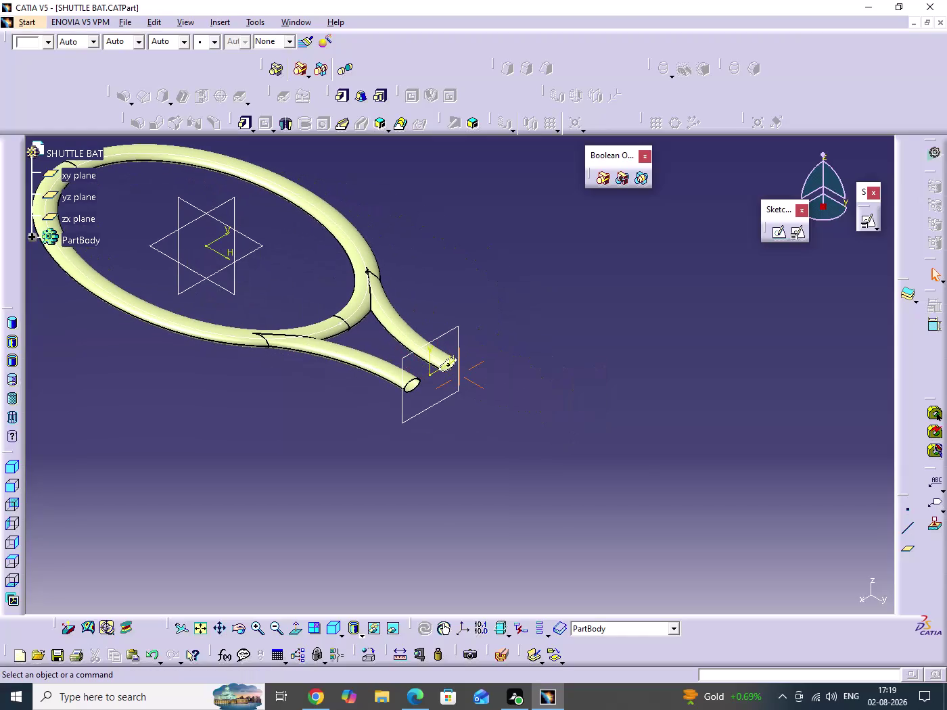
Create a new plane offset 175 mm from the handle-end plane.
click(416, 406)
click(906, 556)
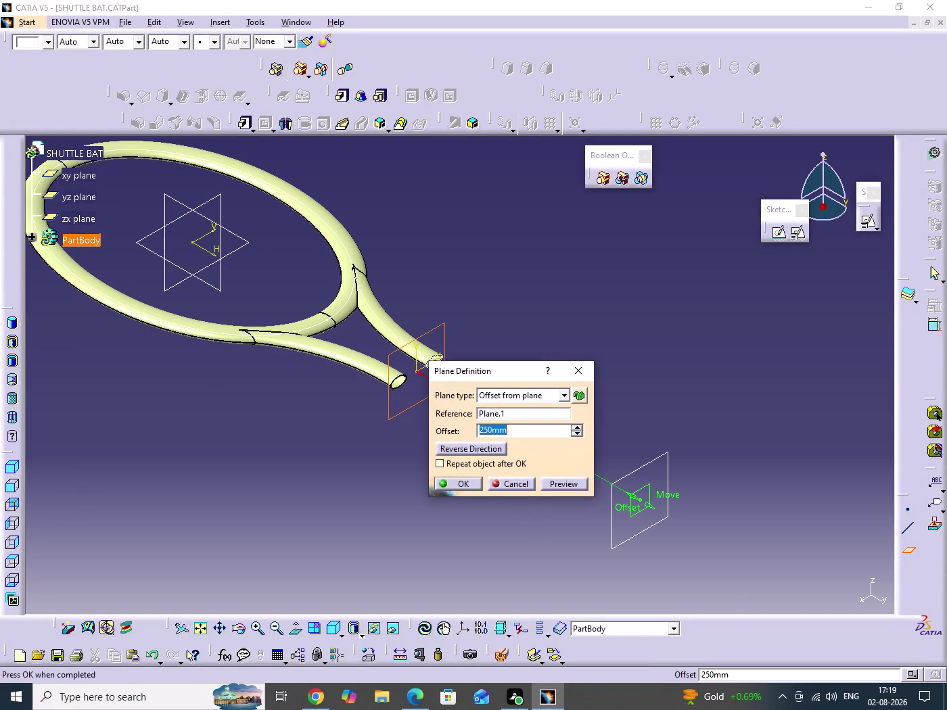
text(17)
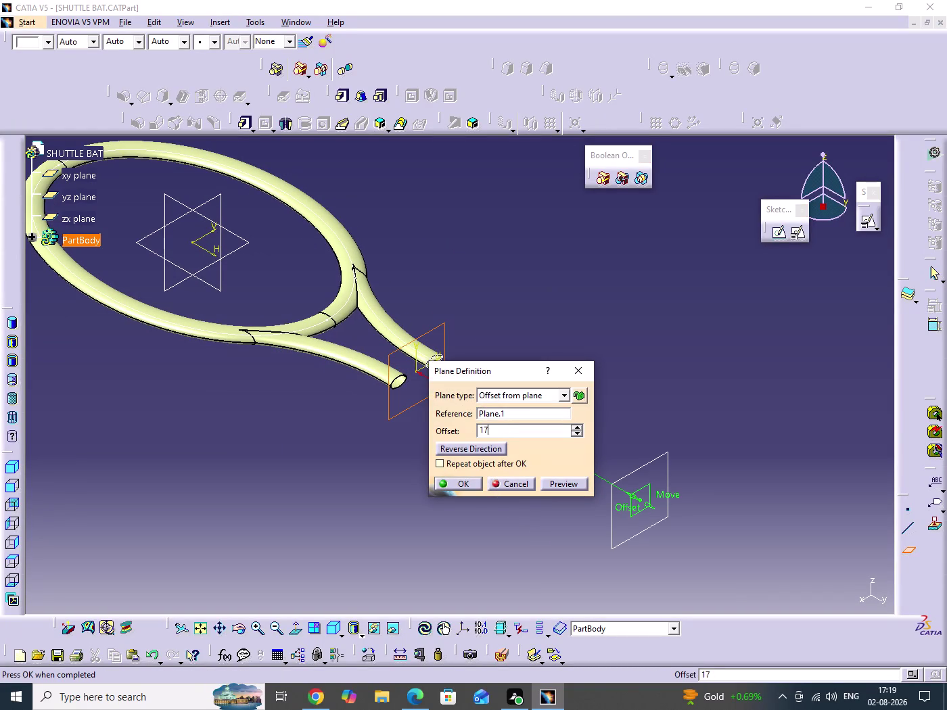
text(5)
key(Return)
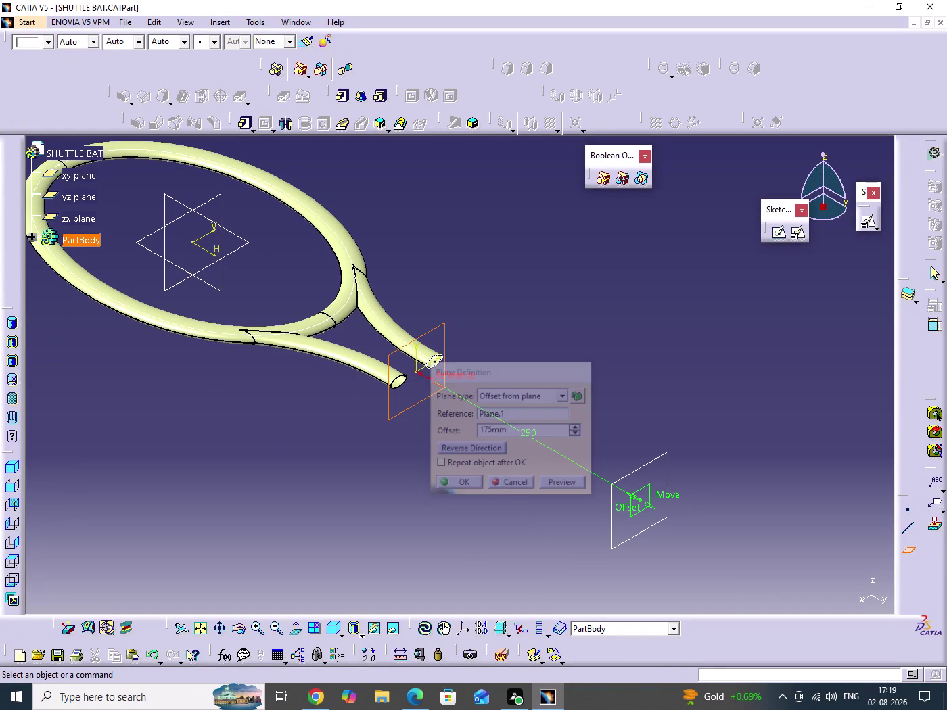
click(498, 510)
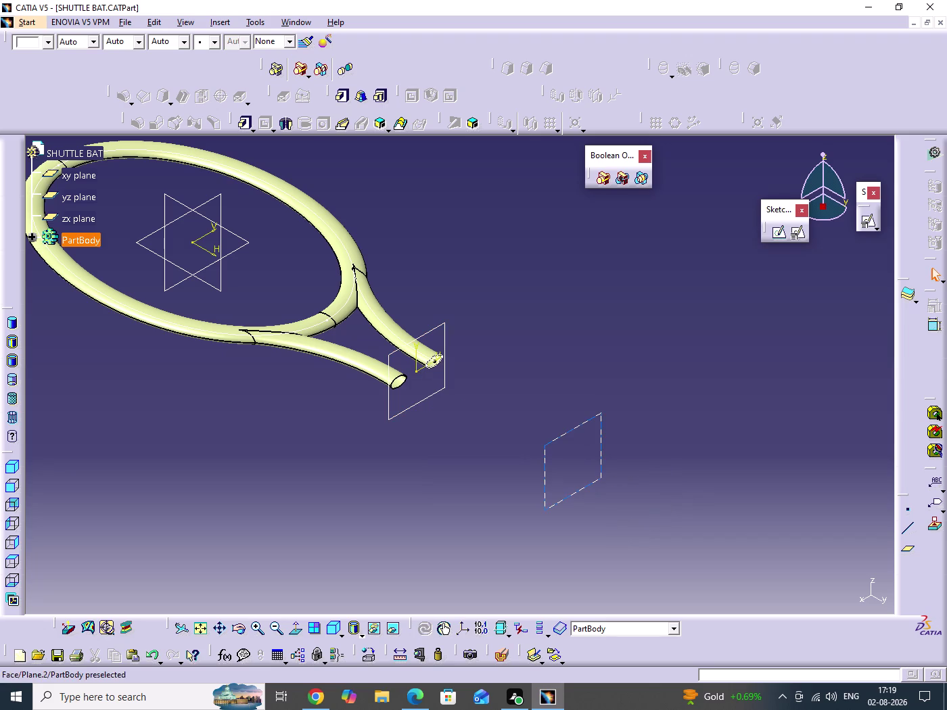
Save the SHUTTLE BAT part.
drag(662, 505, 729, 536)
key(ctrl+s)
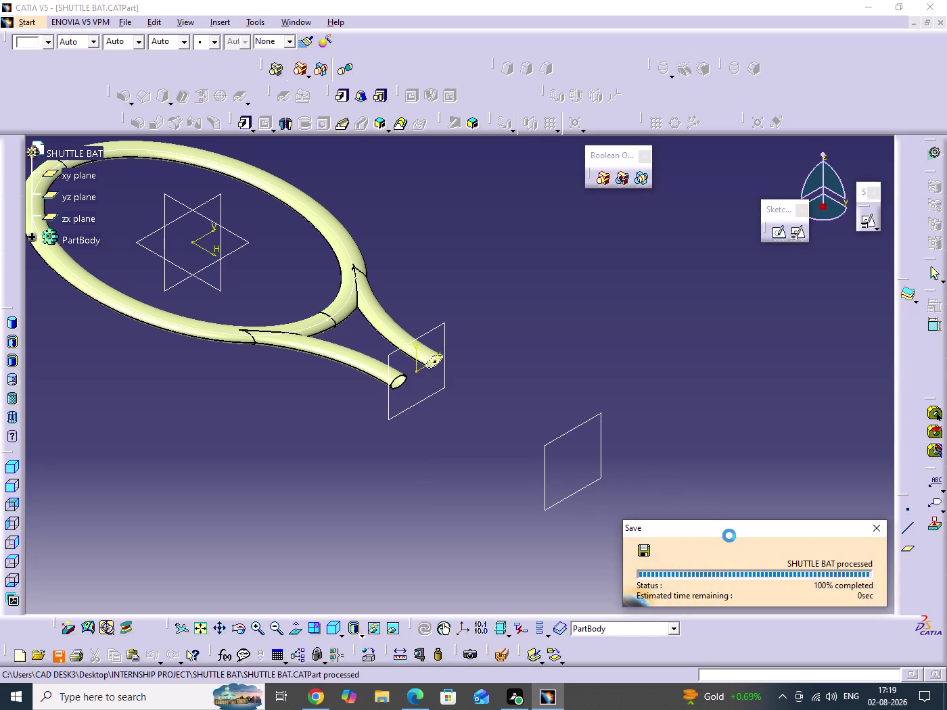
drag(656, 345, 656, 484)
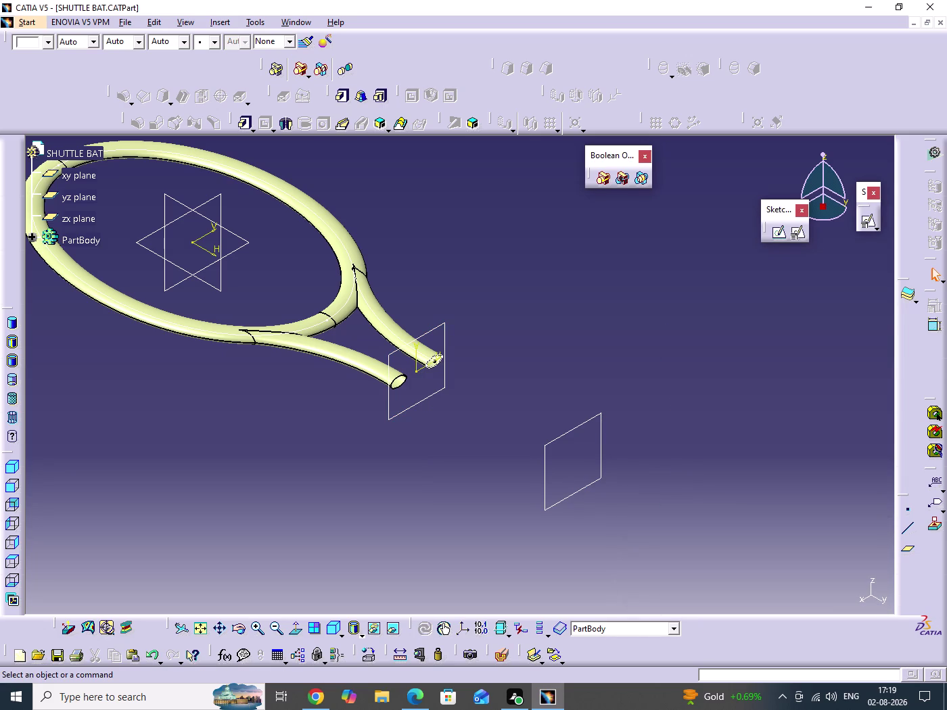
Start a new sketch on the 175 mm offset plane and fit the view.
click(573, 494)
click(798, 238)
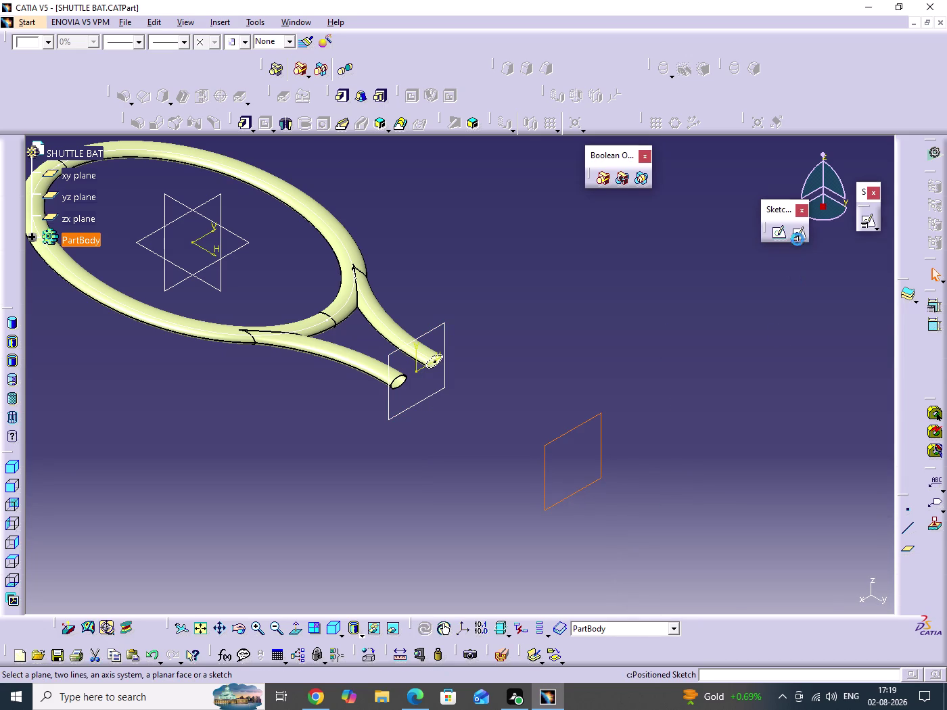
click(809, 594)
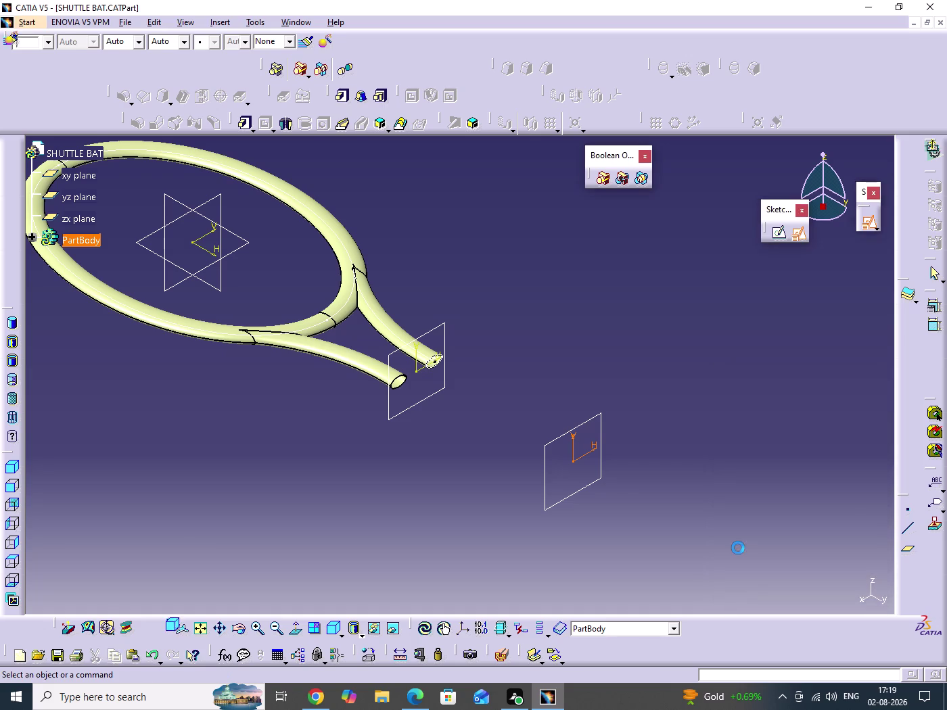
click(535, 628)
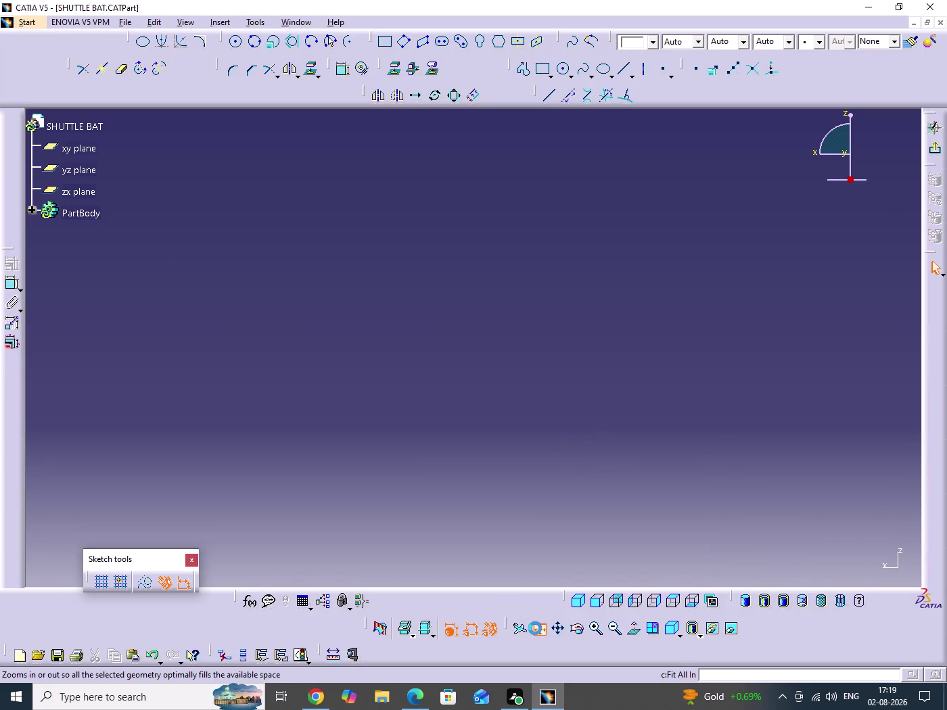
Draw an ellipse centred at the sketch origin around the handle section.
click(146, 43)
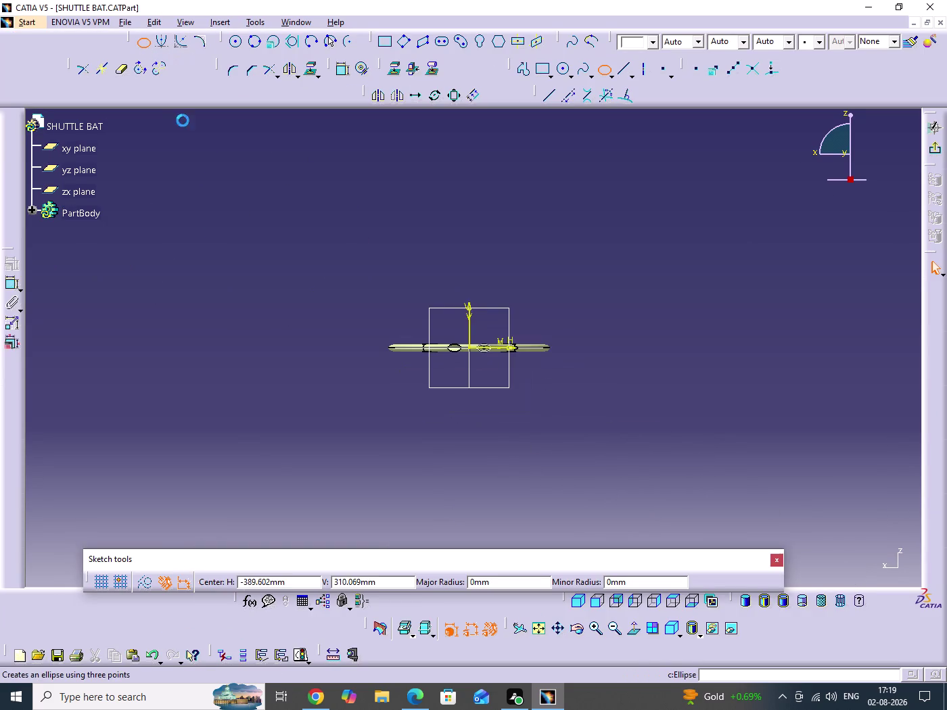
middle_drag(491, 358, 515, 173)
scroll(down, 3)
click(491, 359)
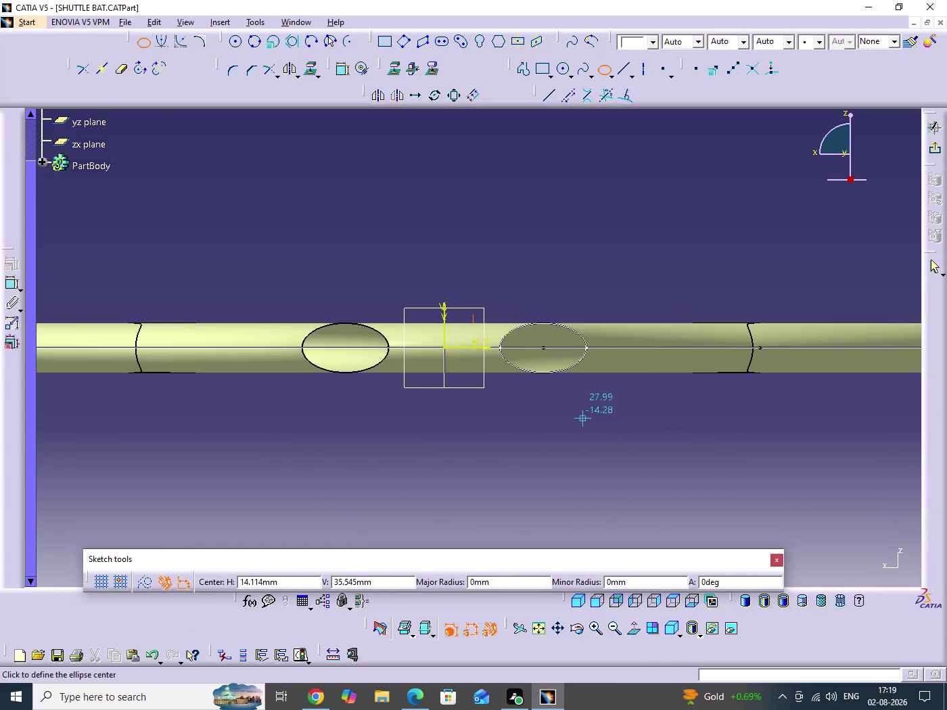
click(444, 349)
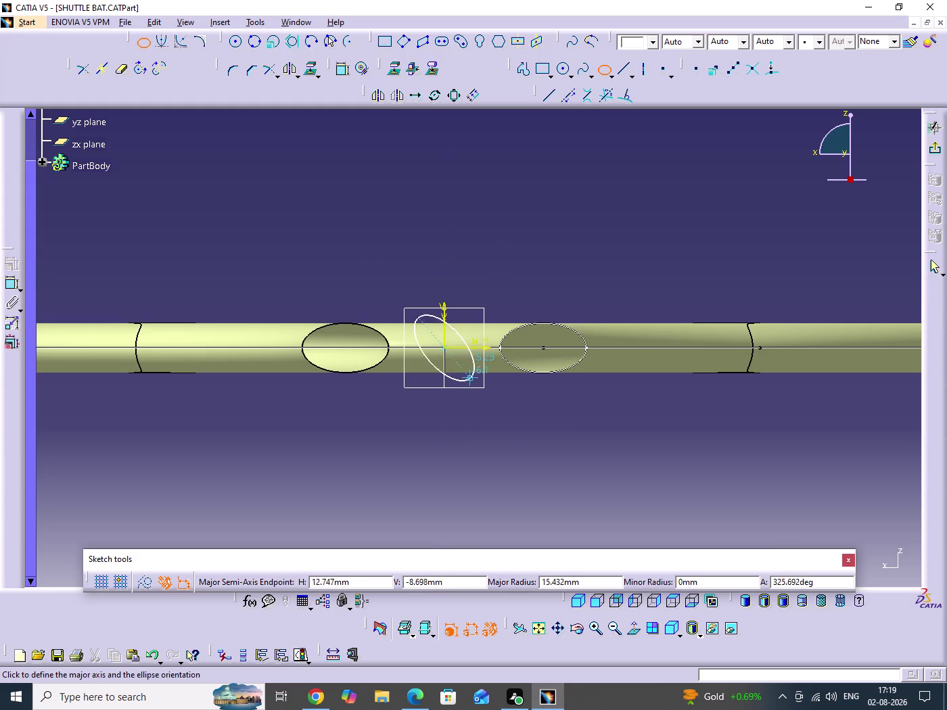
click(647, 347)
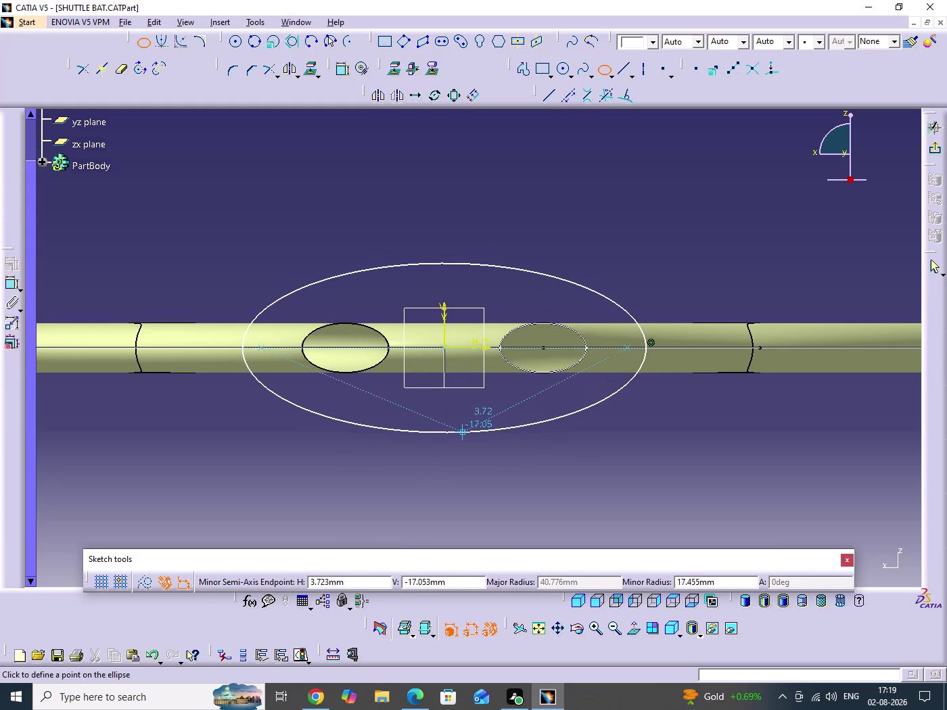
click(444, 438)
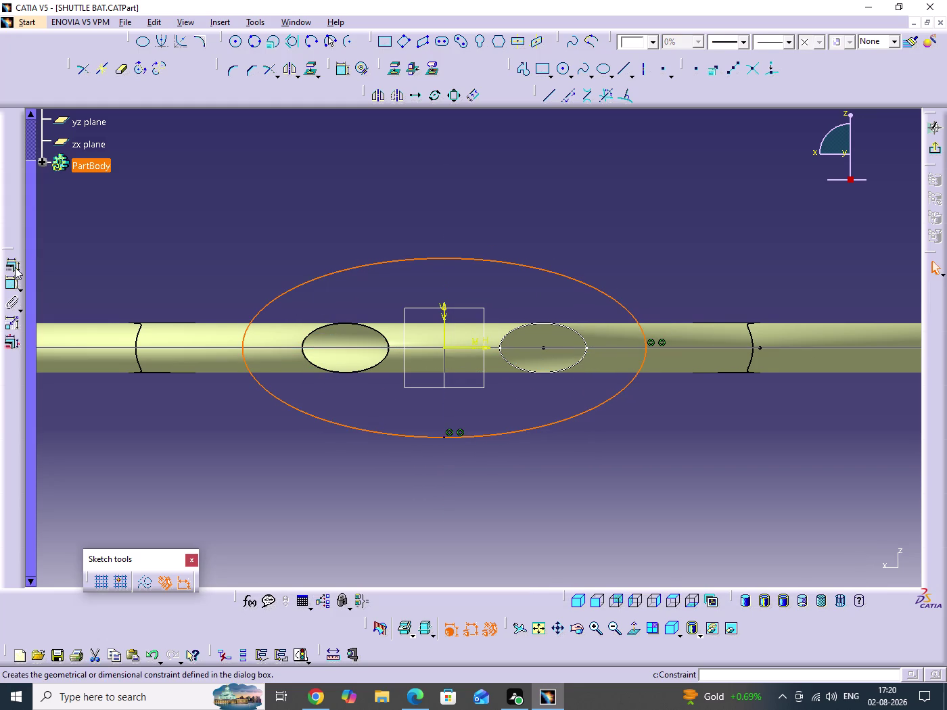
Add semimajor, semiminor and horizontal constraints to the ellipse.
click(15, 270)
click(552, 381)
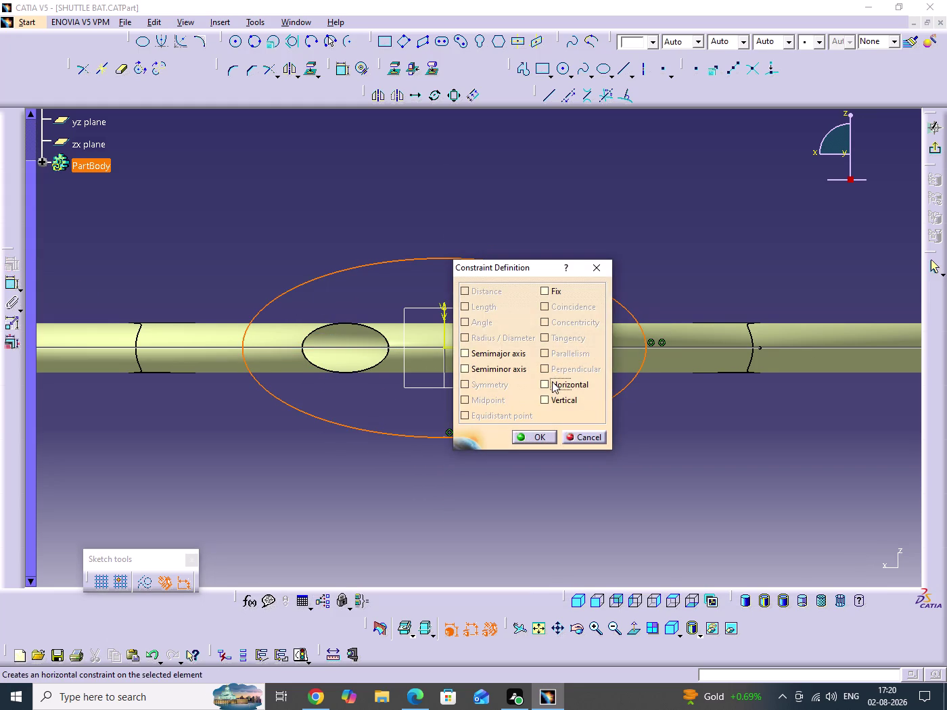
click(488, 354)
click(486, 369)
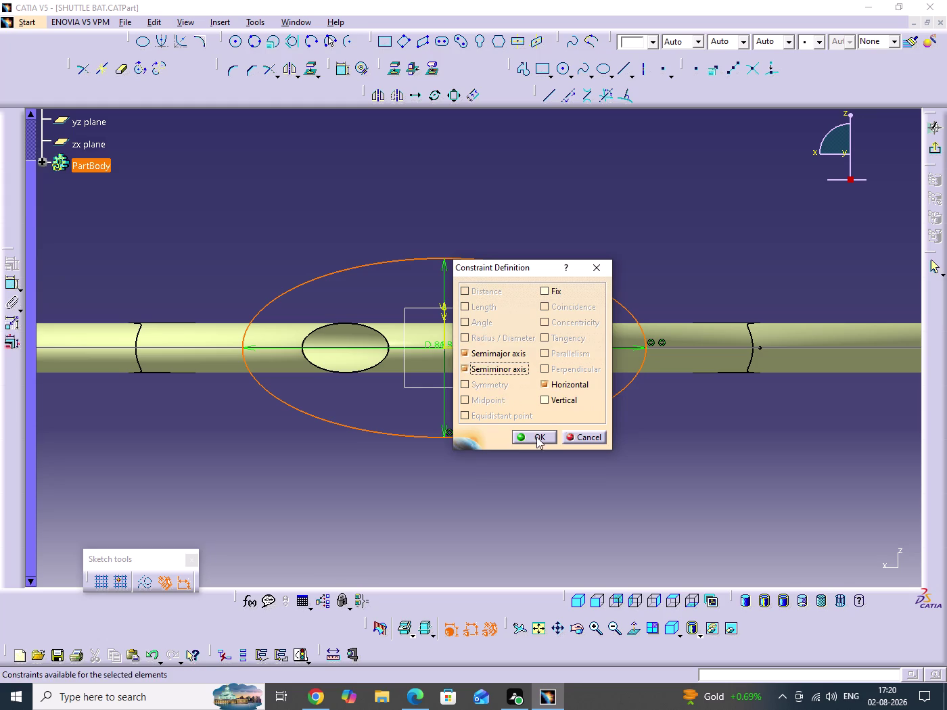
click(537, 437)
Set the ellipse axis dimensions to 45 mm and 40 mm.
double_click(444, 415)
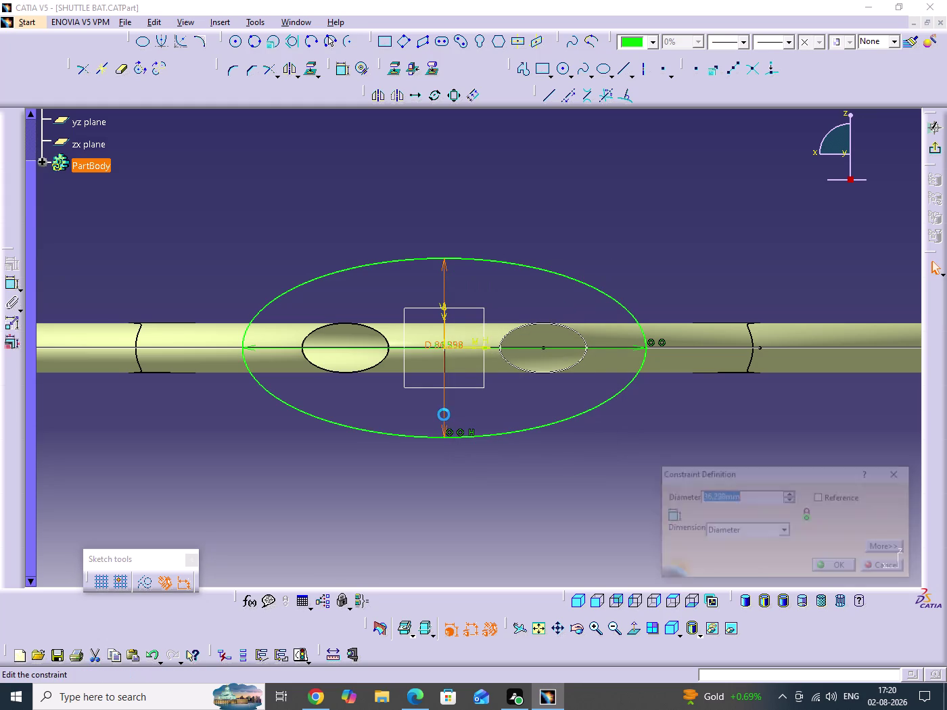
text(45)
key(Return)
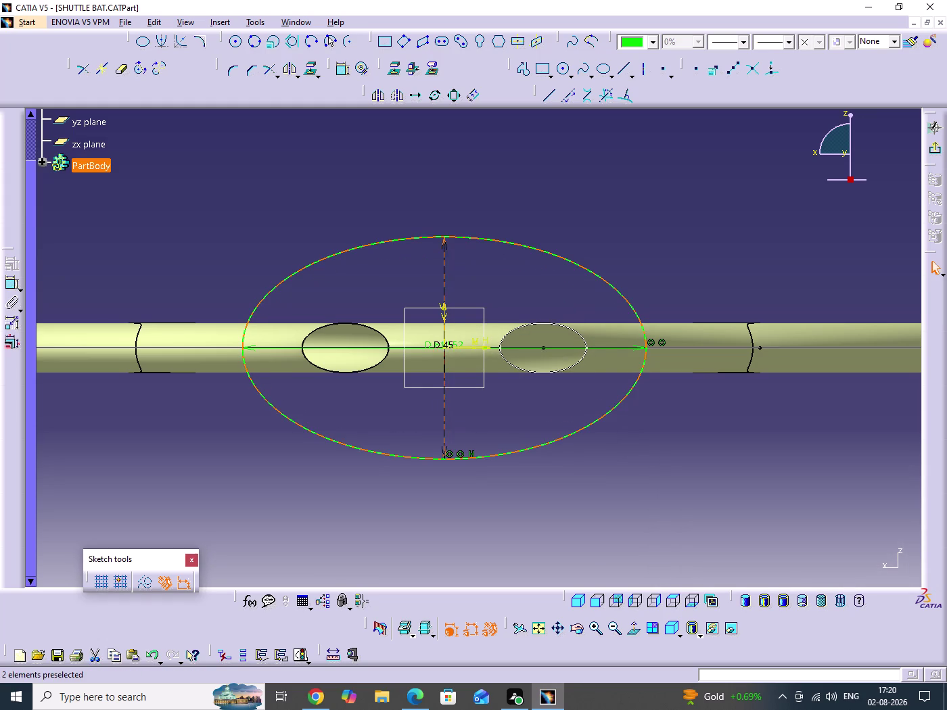
double_click(624, 349)
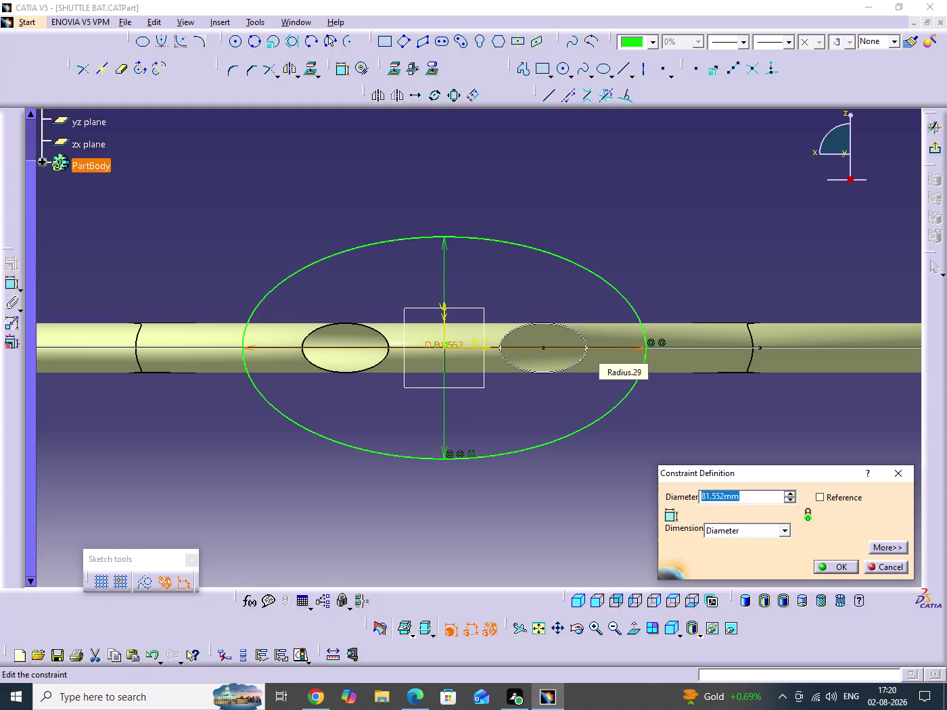
text(40)
key(Return)
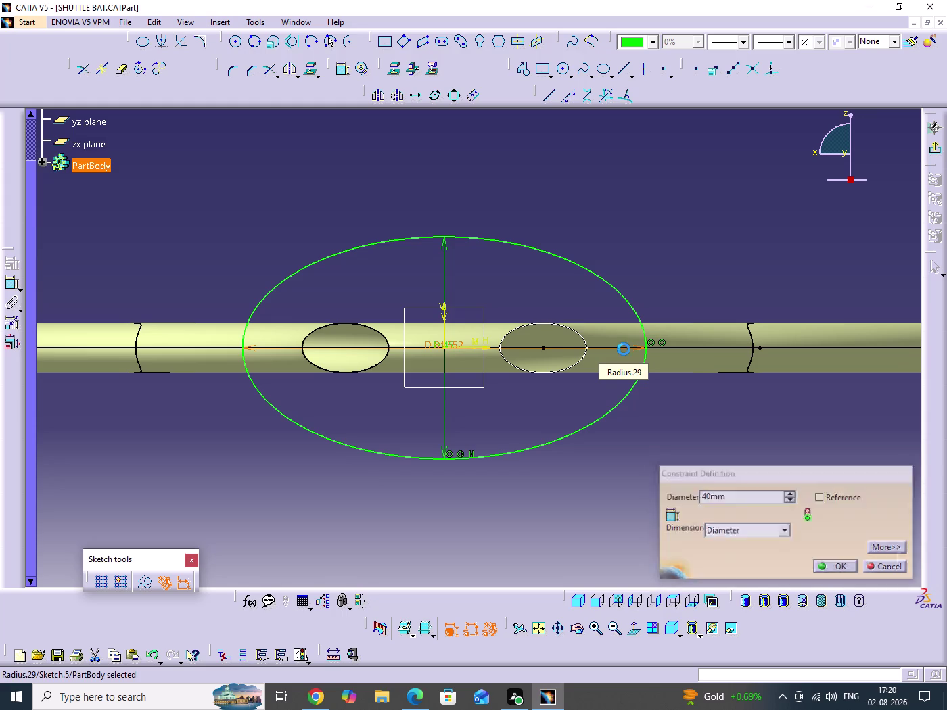
click(667, 259)
Try 4 equidistant points on the ellipse, then exit the sketch.
click(517, 267)
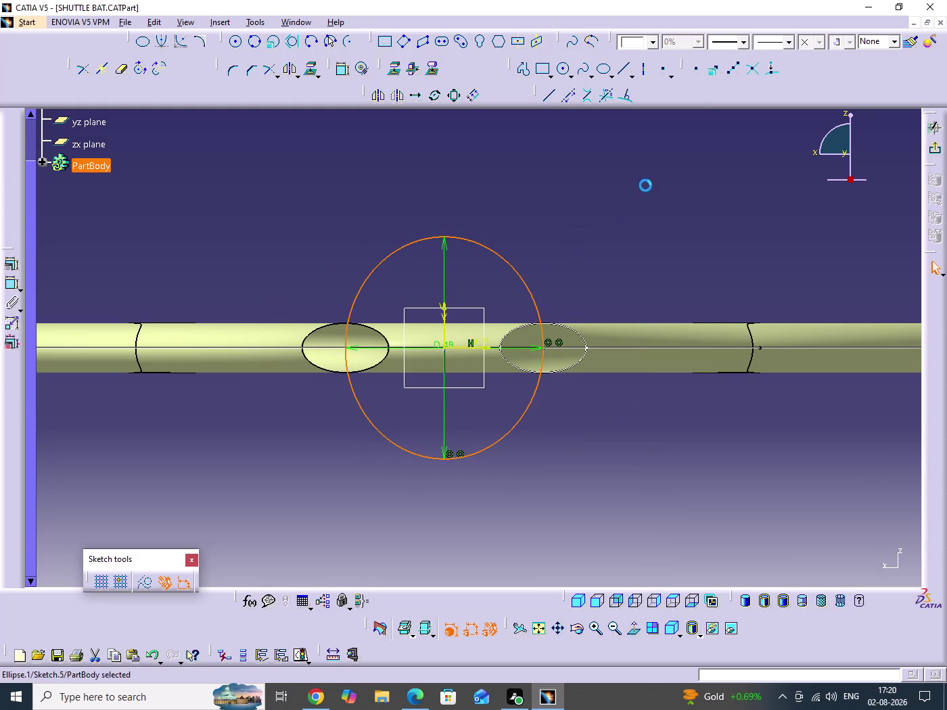
click(734, 67)
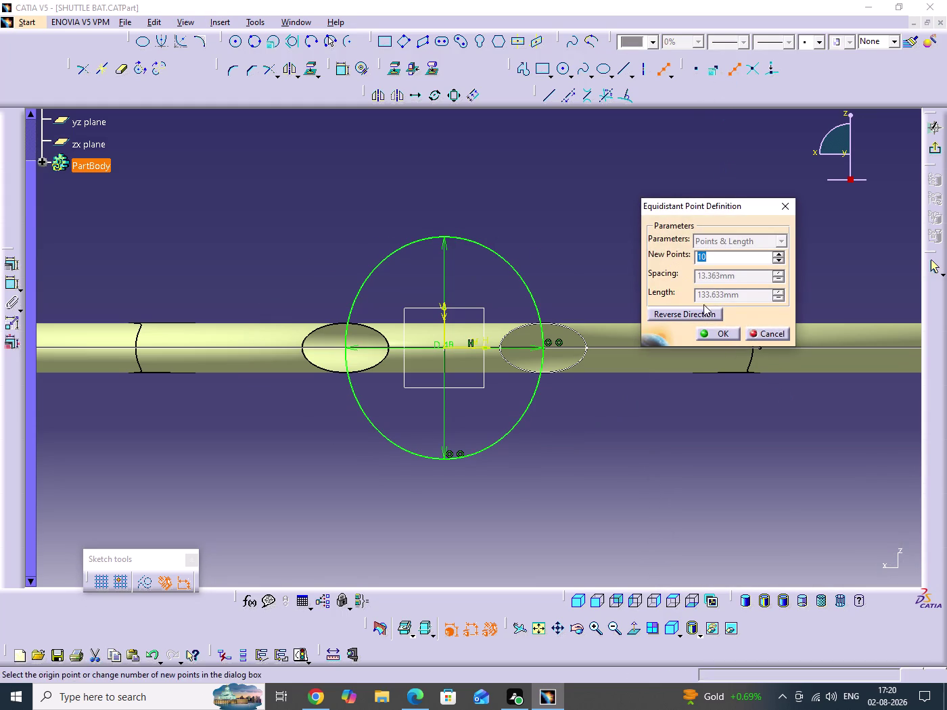
key(4)
key(Return)
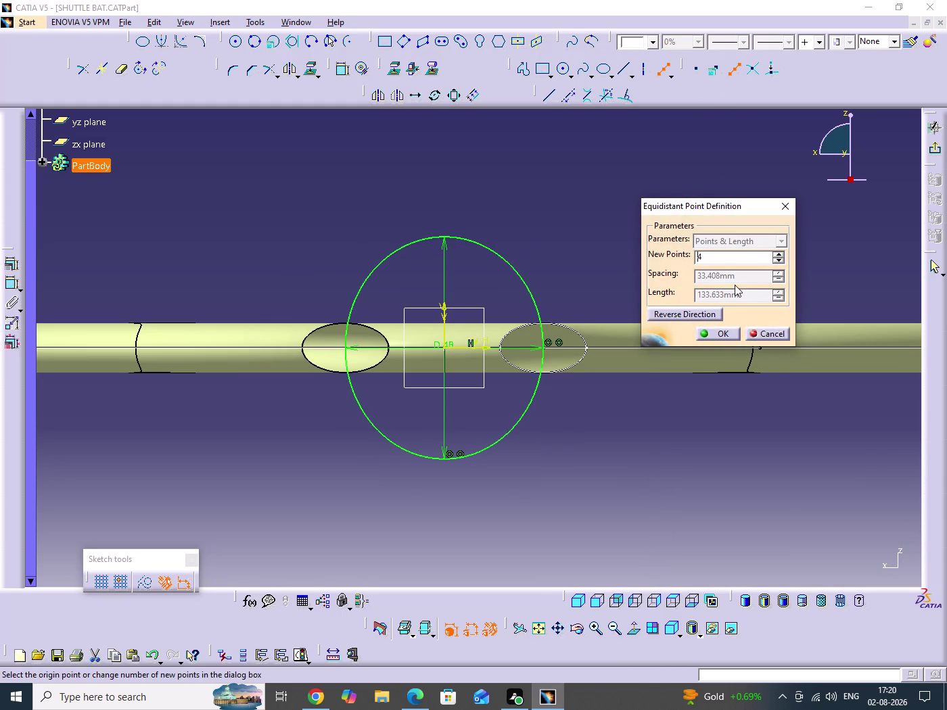
click(719, 330)
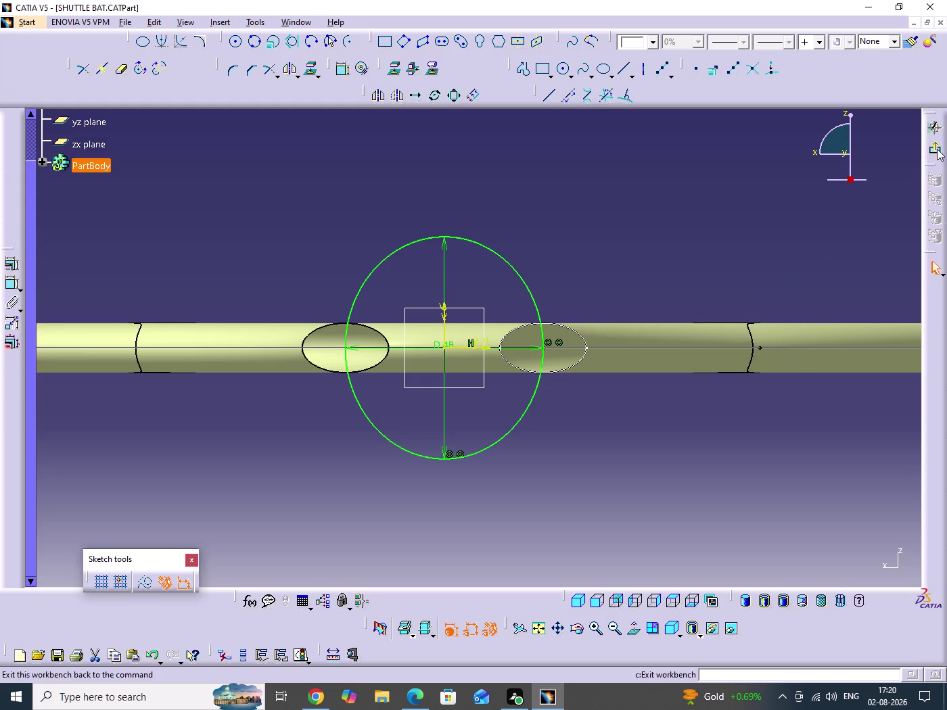
click(937, 149)
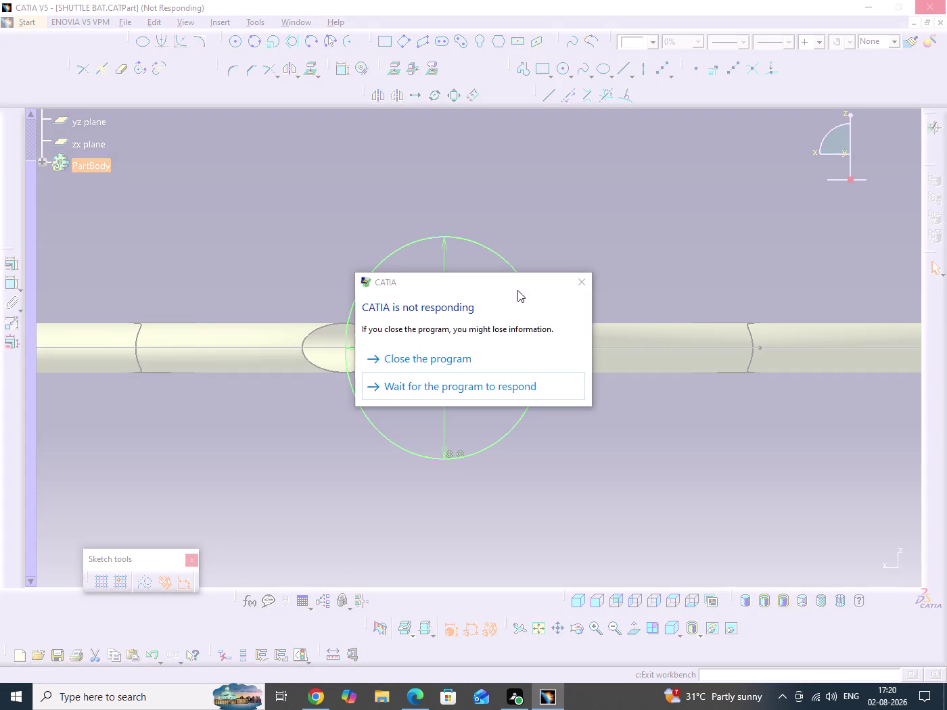
click(412, 389)
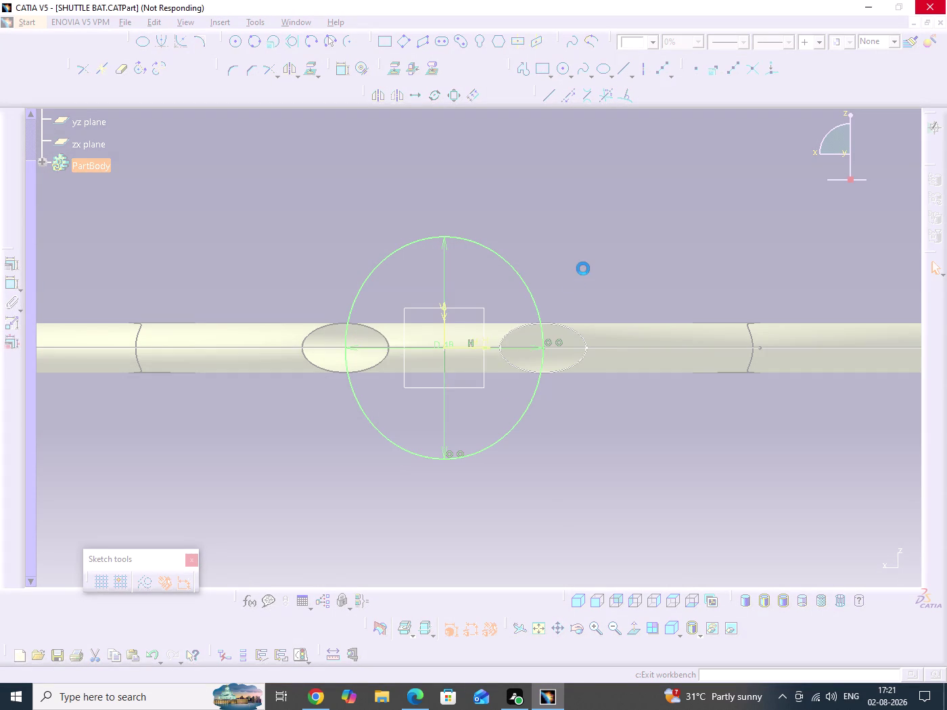